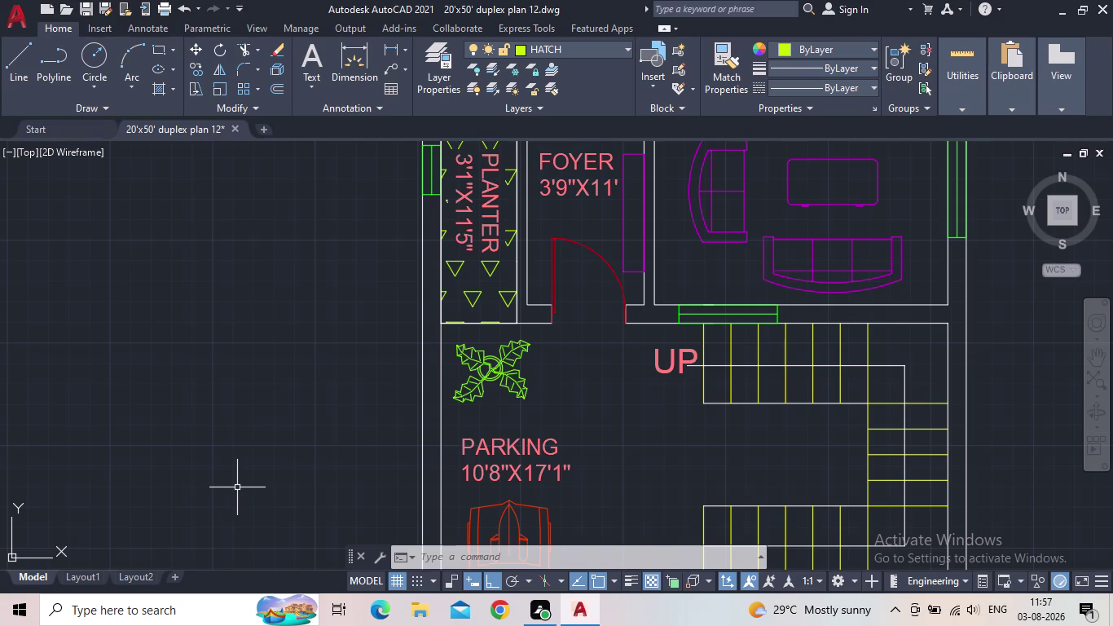
middle_drag(337, 388, 353, 396)
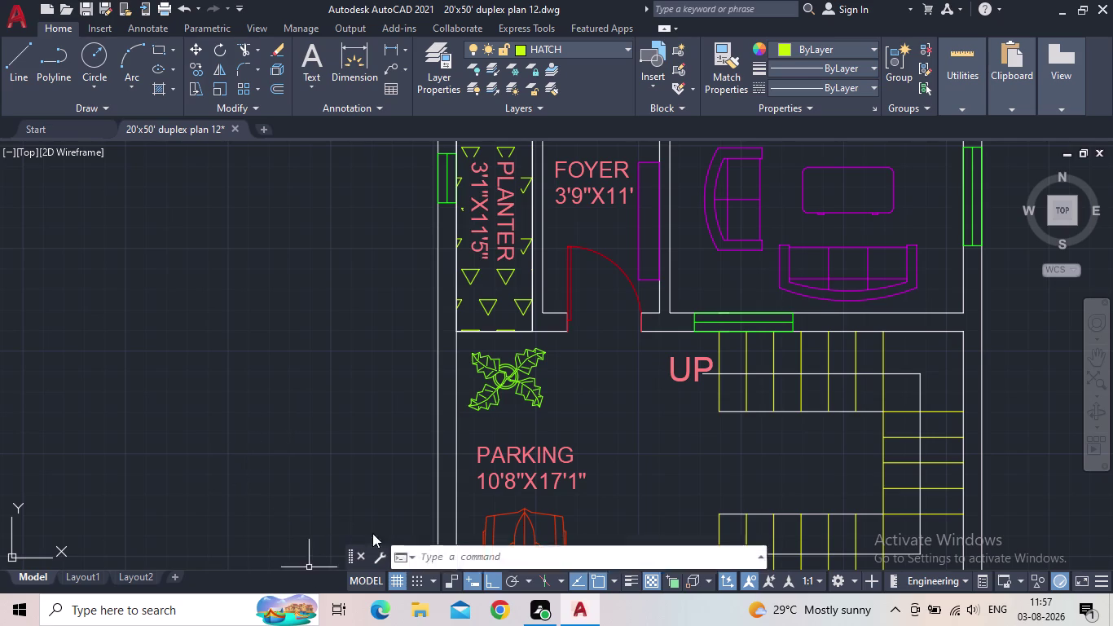
middle_drag(399, 485, 405, 516)
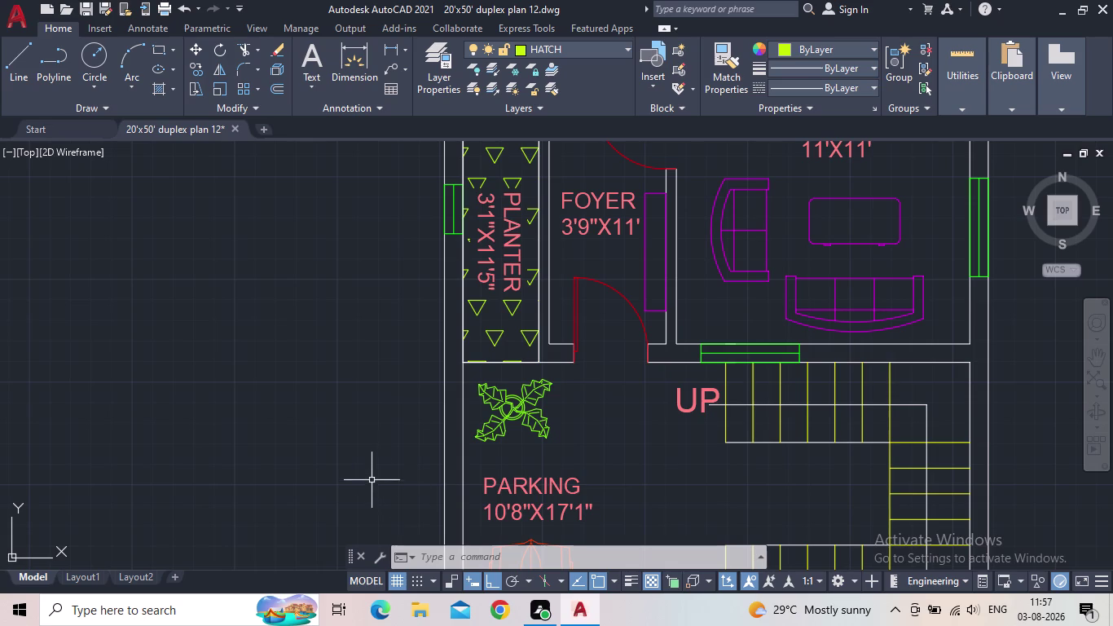
middle_drag(366, 451, 375, 469)
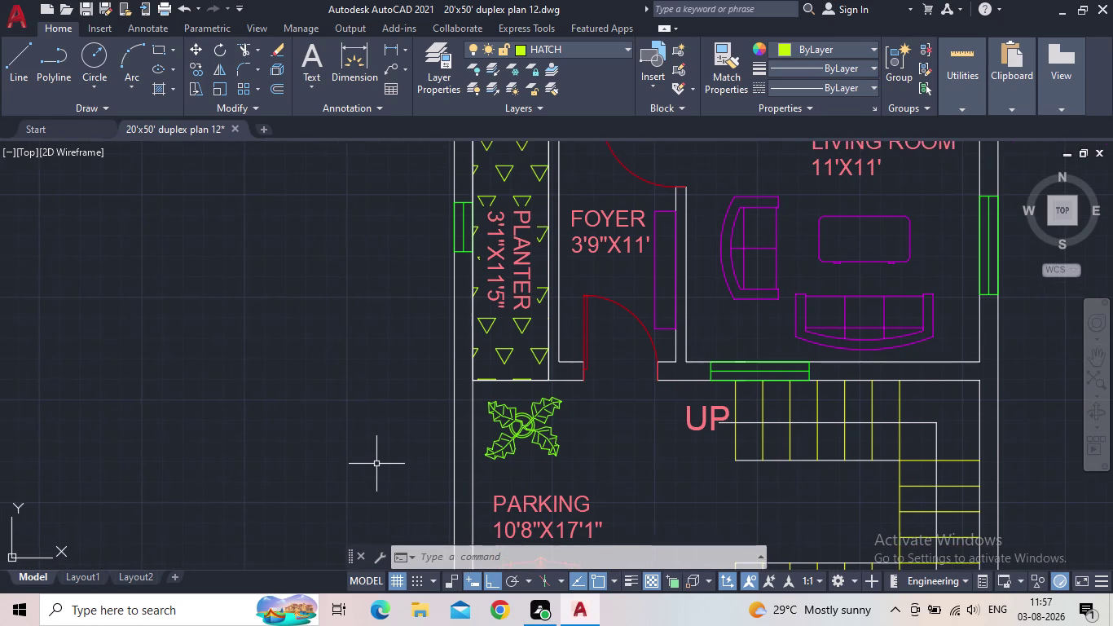
scroll(up, 3)
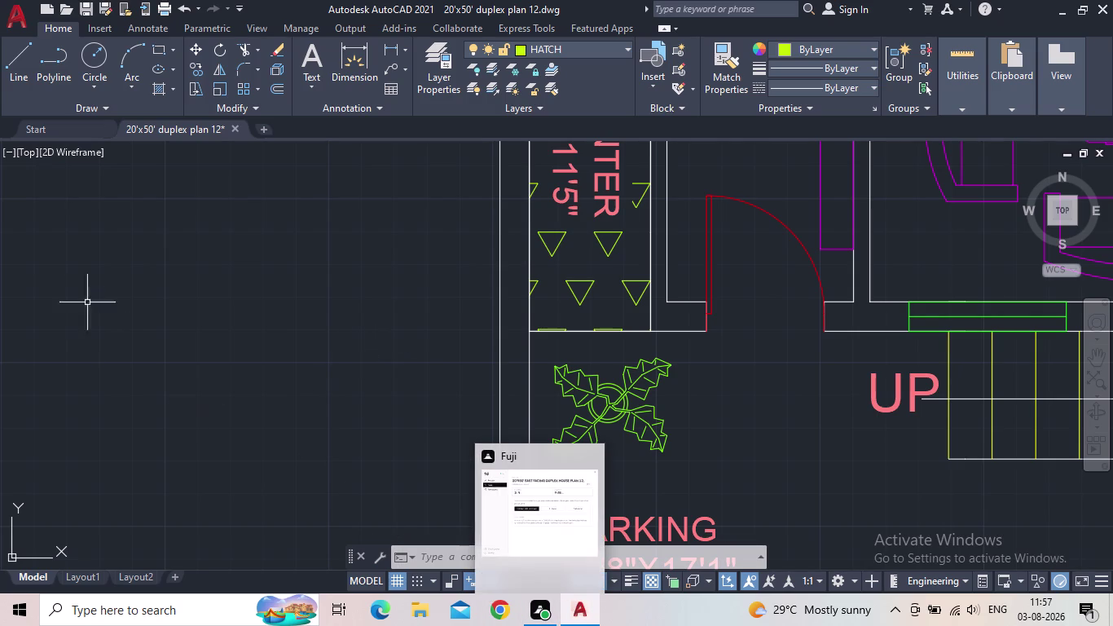
middle_drag(70, 260, 66, 251)
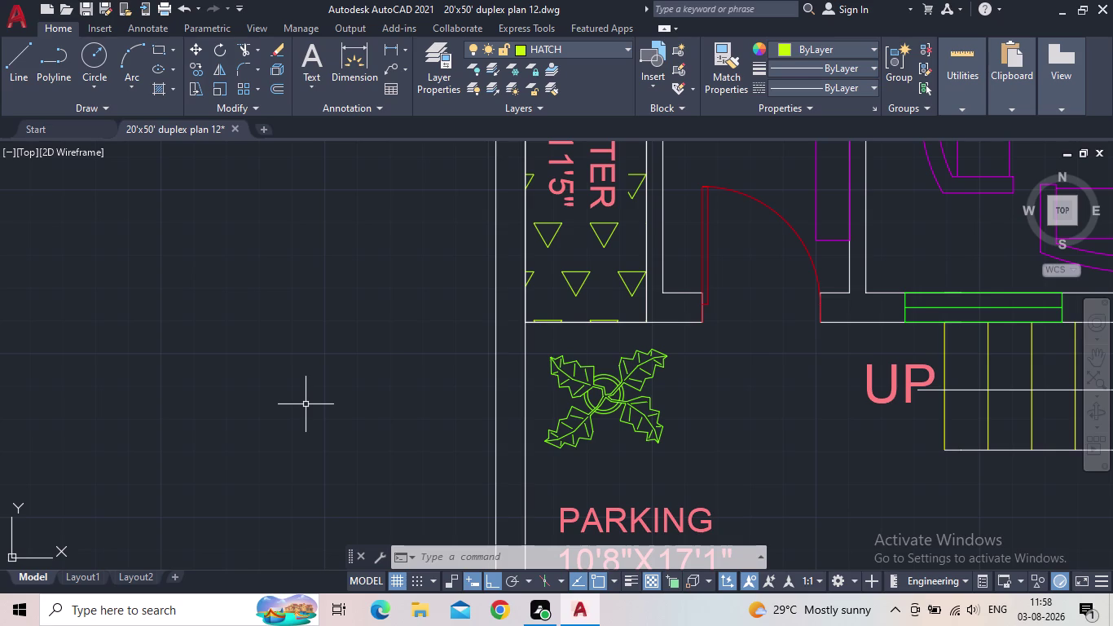
scroll(down, 3)
middle_drag(328, 372, 286, 373)
scroll(up, 3)
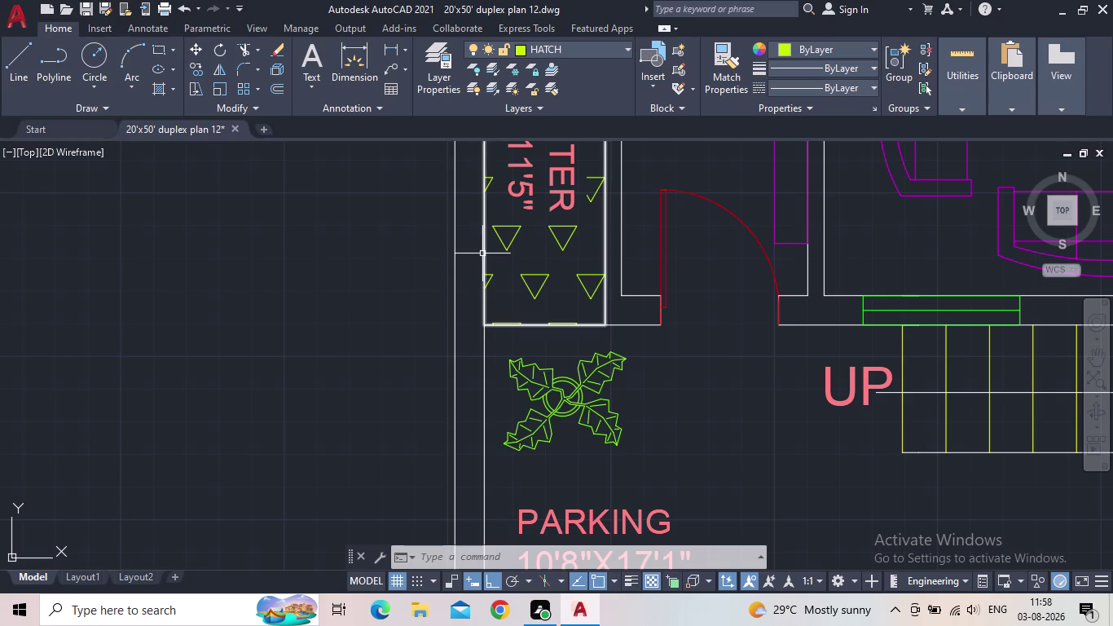
middle_drag(369, 320, 357, 305)
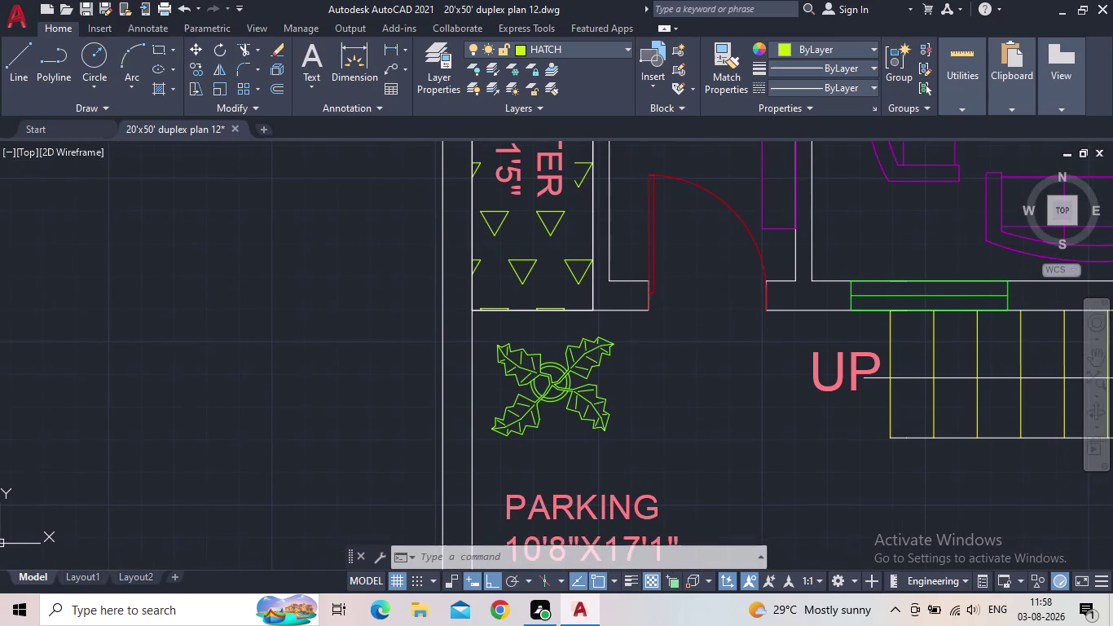
scroll(down, 3)
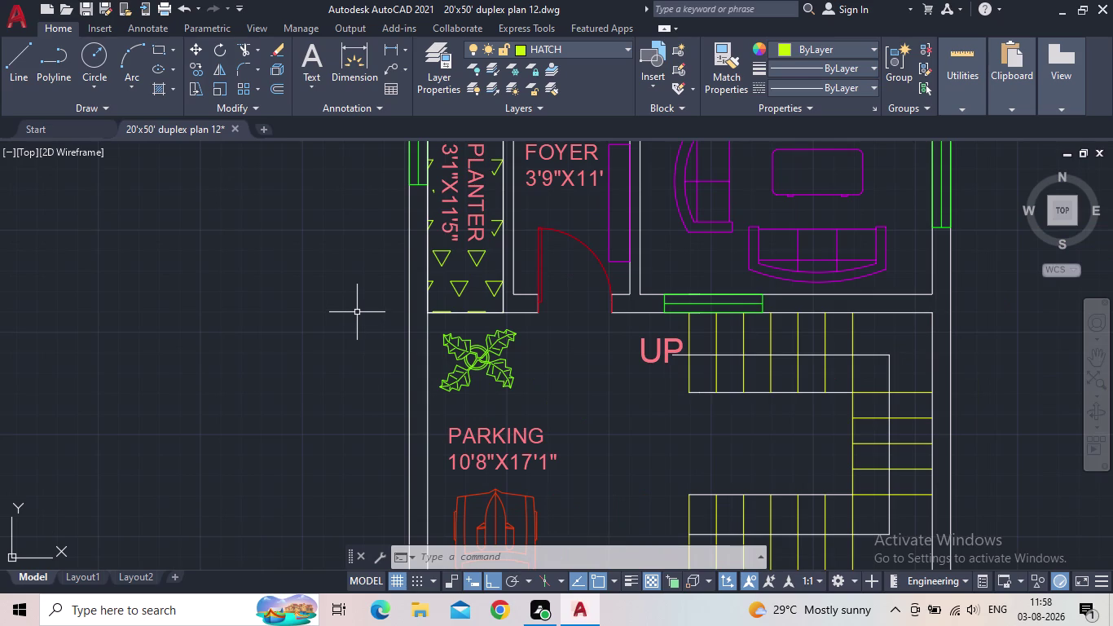
middle_drag(339, 327, 340, 279)
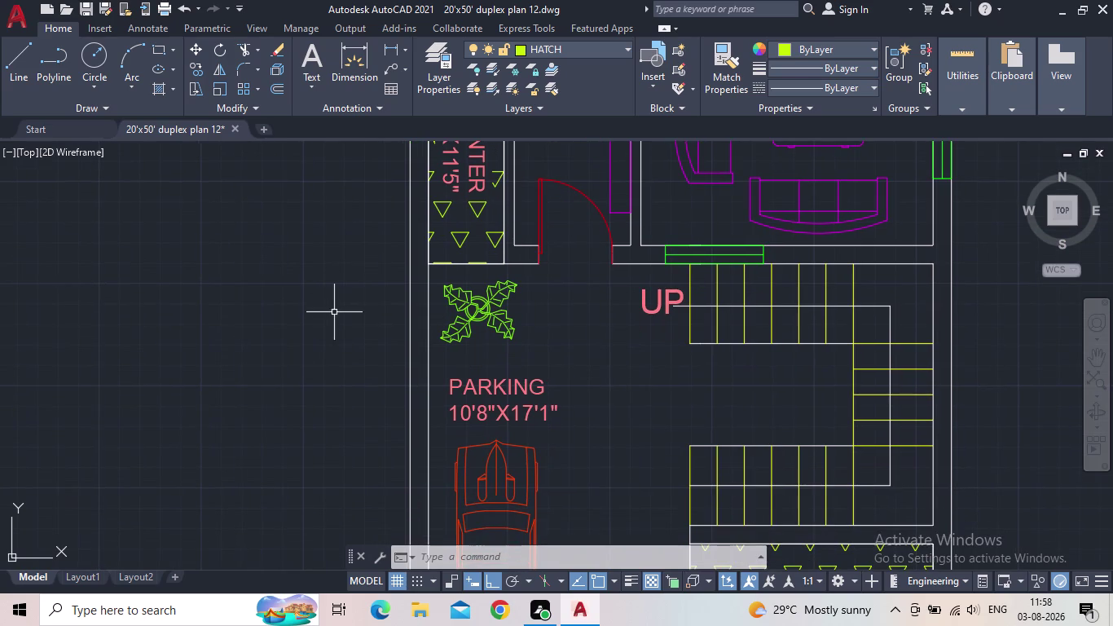
middle_drag(308, 294, 308, 260)
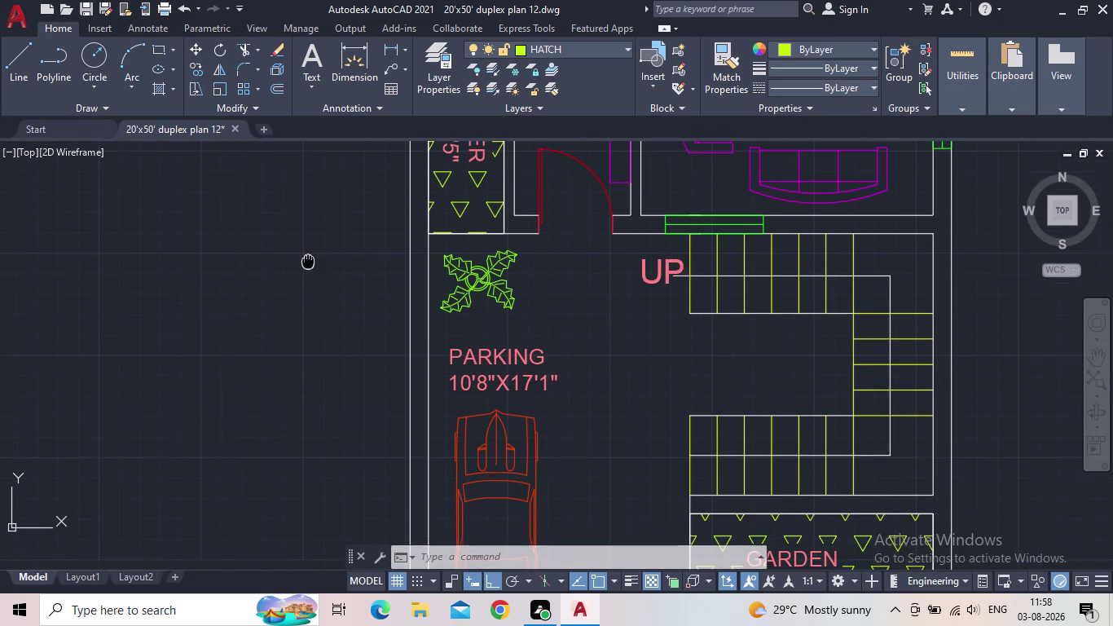
middle_drag(308, 259, 306, 258)
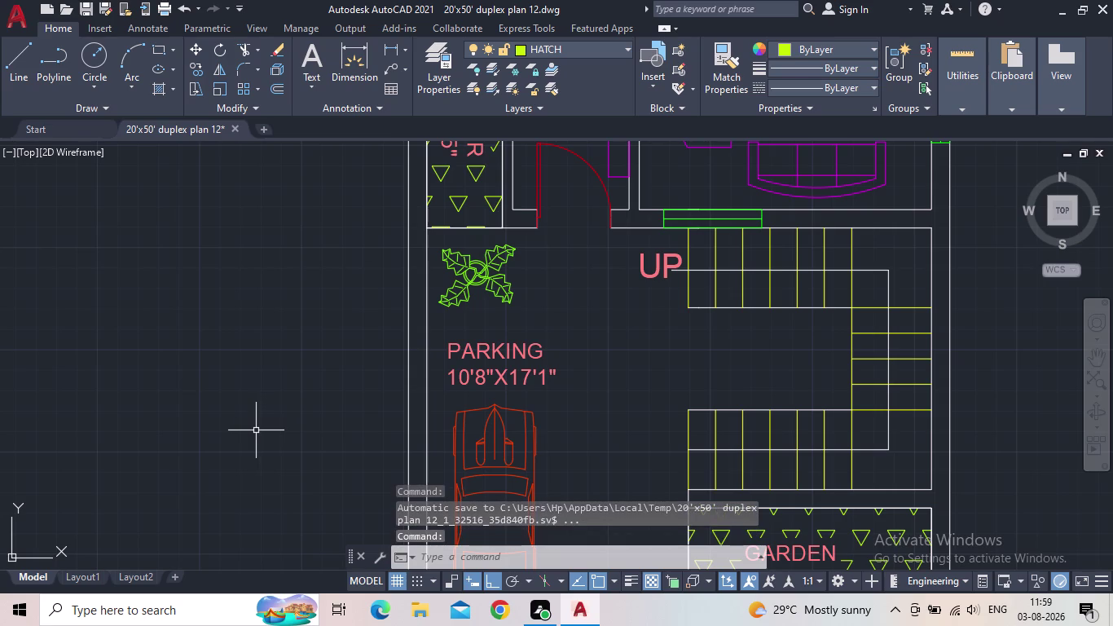
scroll(down, 3)
middle_drag(256, 418, 248, 401)
scroll(up, 3)
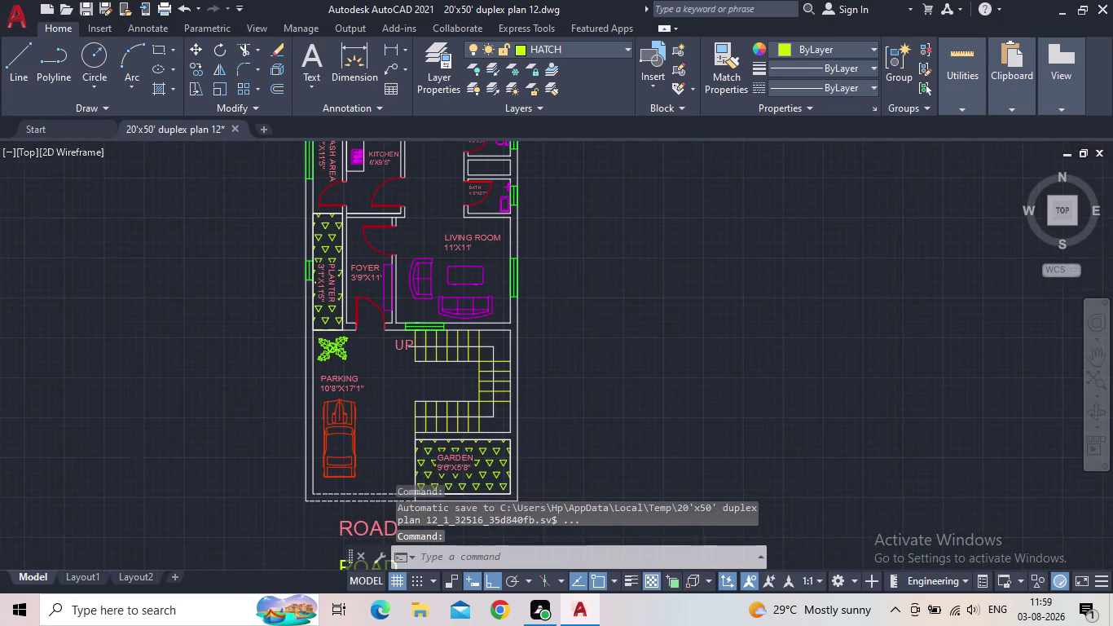
middle_drag(265, 408, 268, 440)
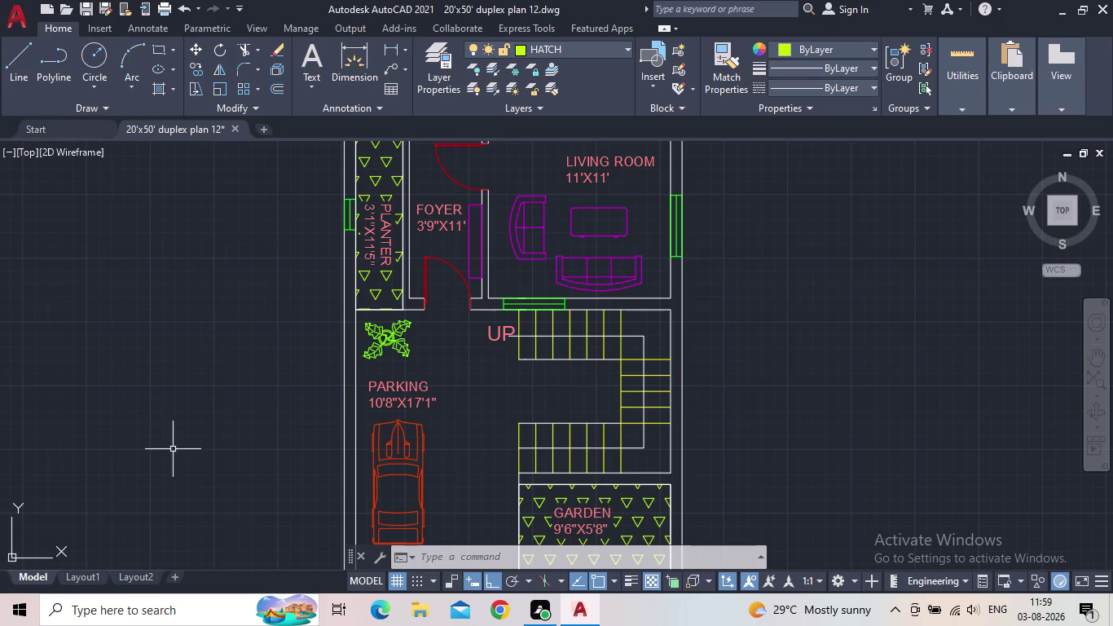
middle_drag(224, 400, 229, 387)
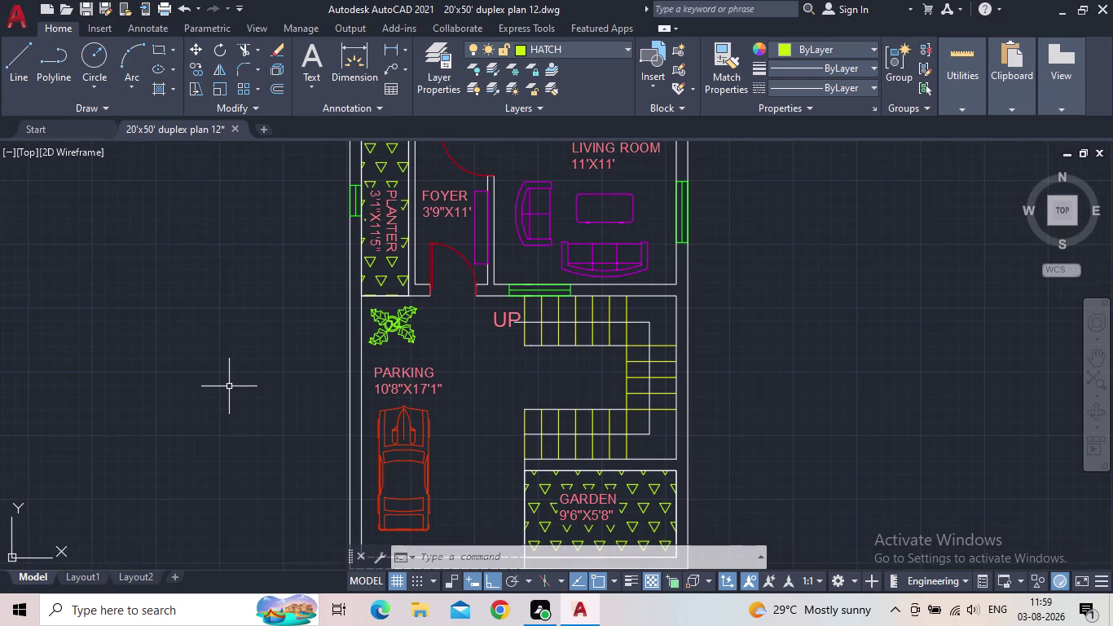
middle_drag(226, 385, 229, 404)
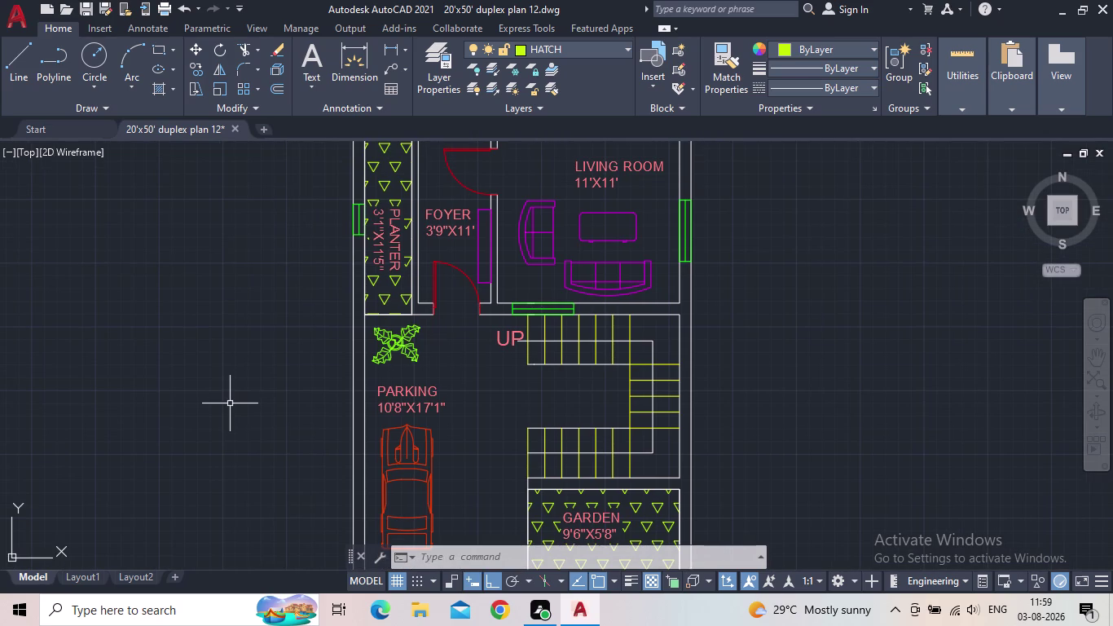